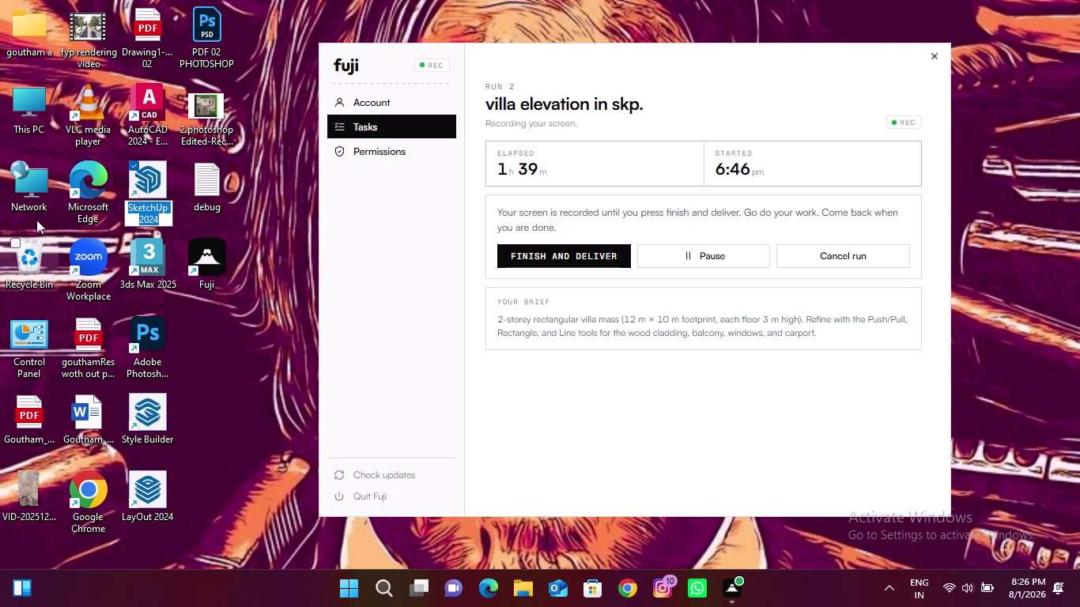
Launch SketchUp 2024 and scroll the welcome screen to recent files showing villa elevation.
double_click(148, 172)
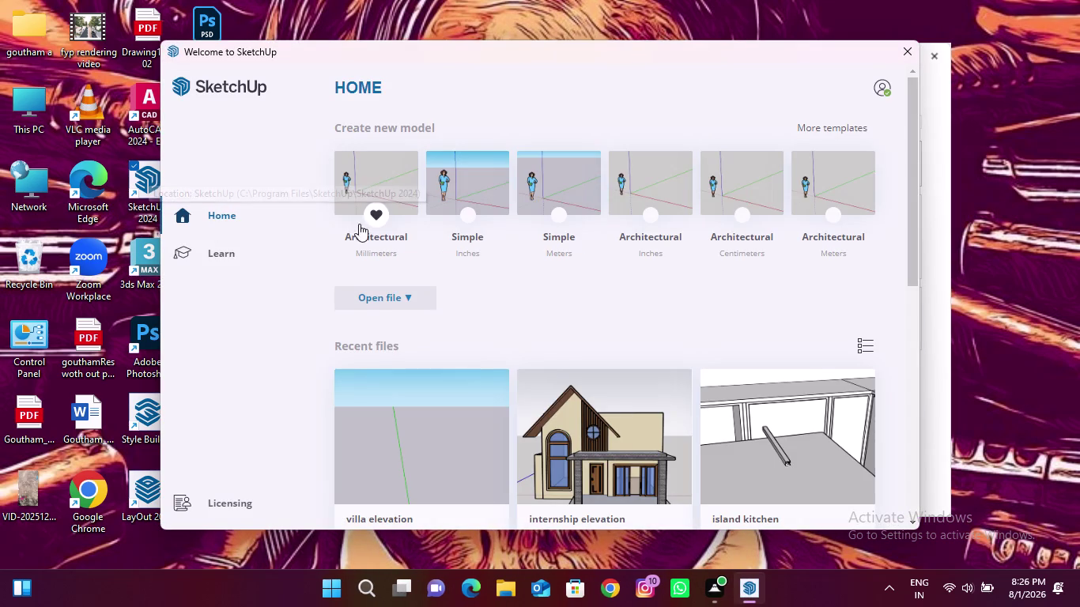
scroll(down, 3)
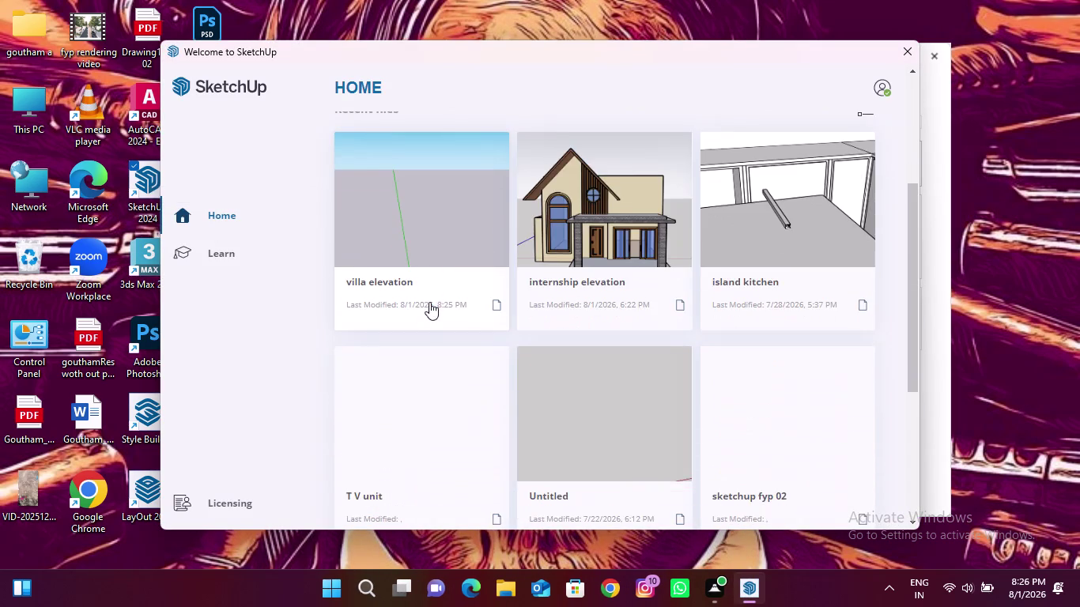